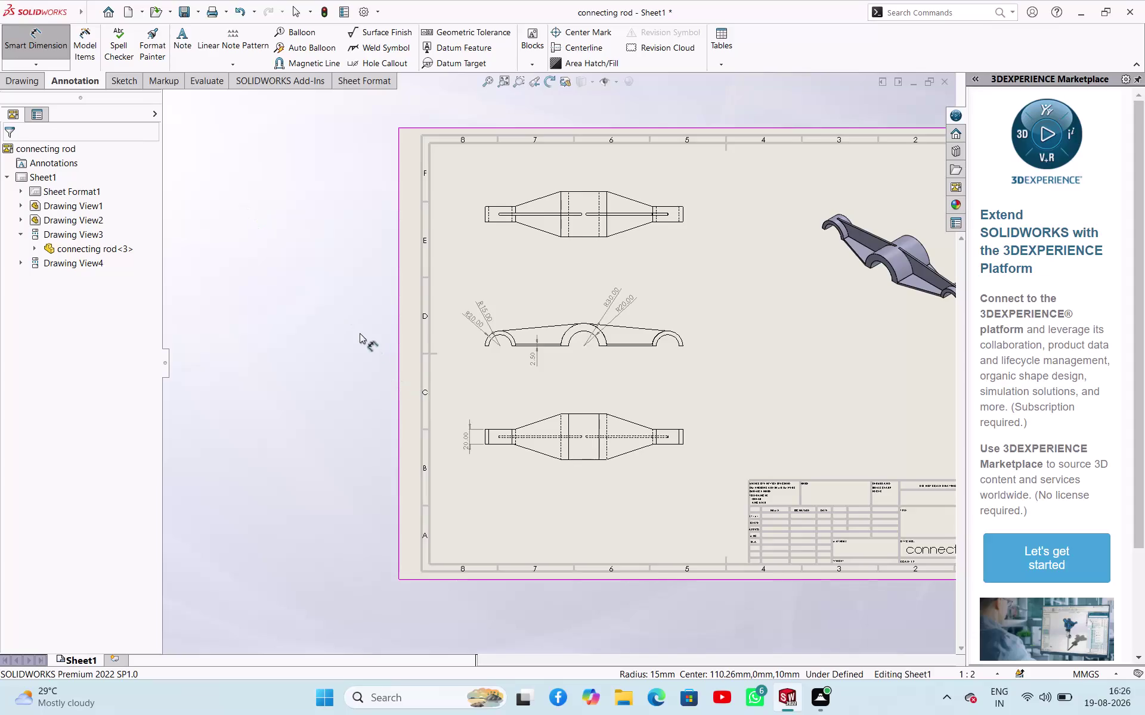
Place the last dimension, exit the dimension tool, and open the File menu.
click(379, 383)
click(316, 315)
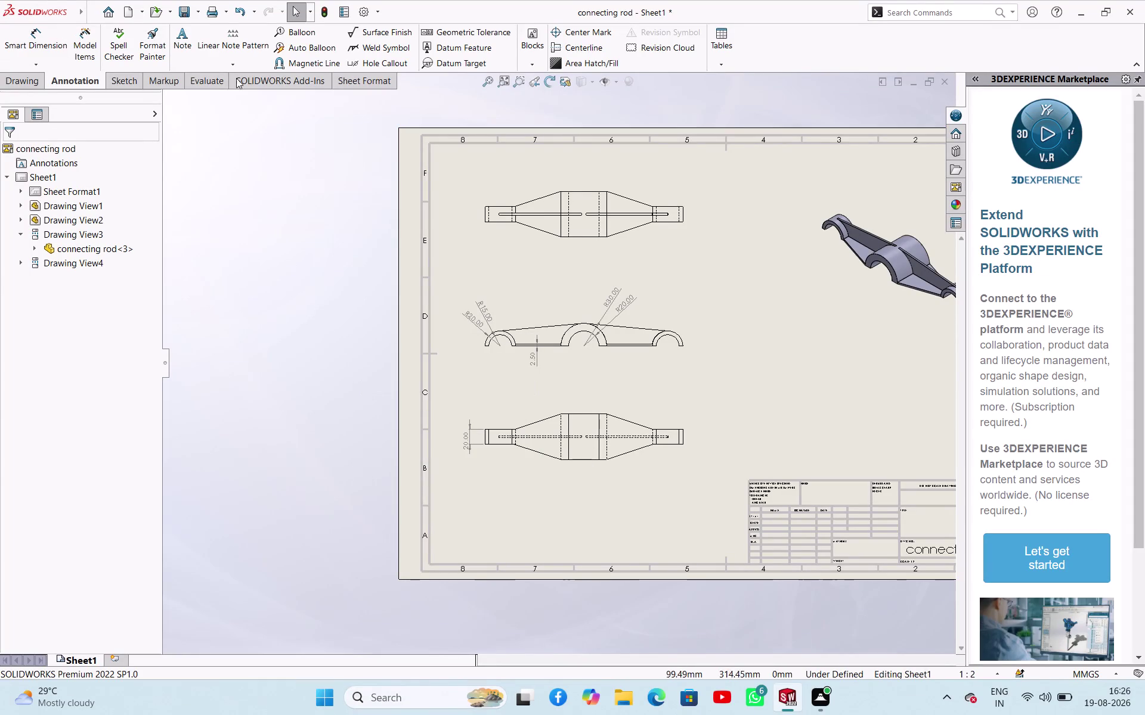
click(201, 12)
Save the drawing as Adobe PDF named 'connecting rod' in the 19-08 folder.
click(204, 41)
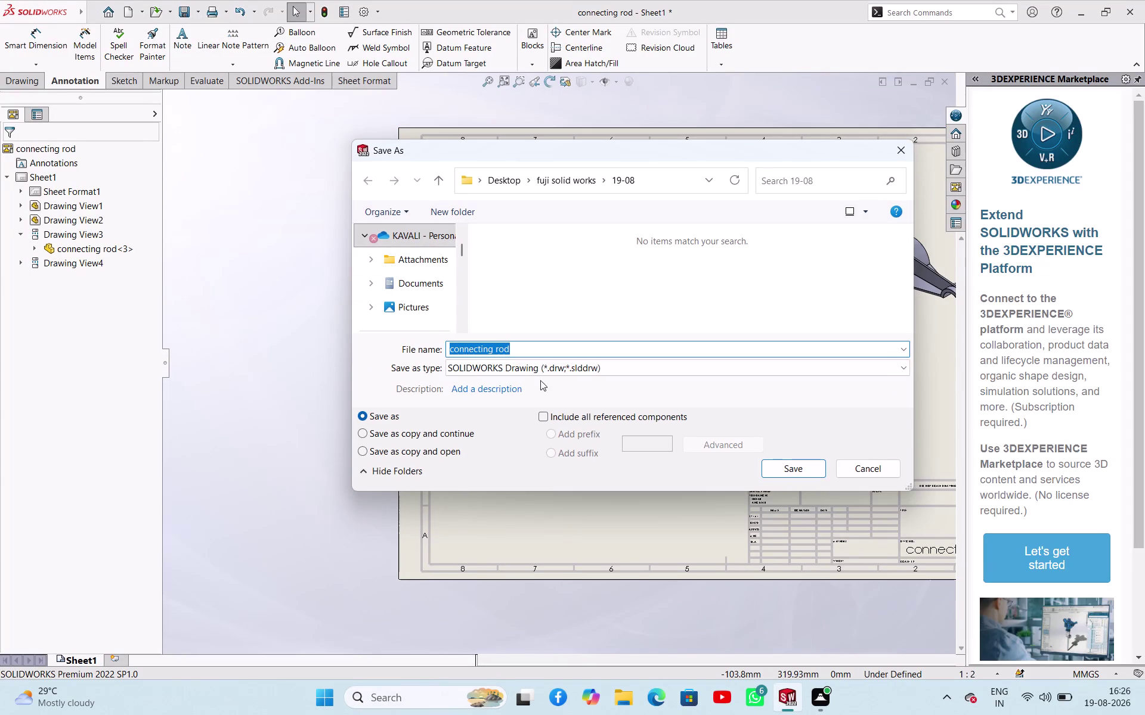
click(578, 368)
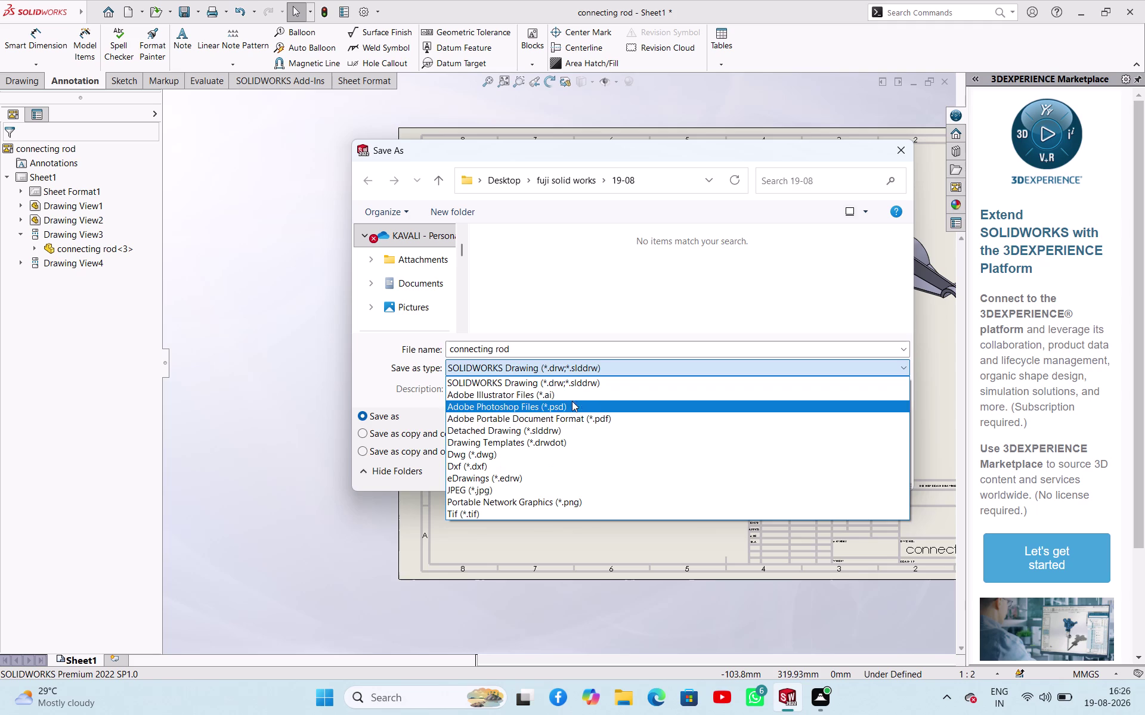
click(571, 415)
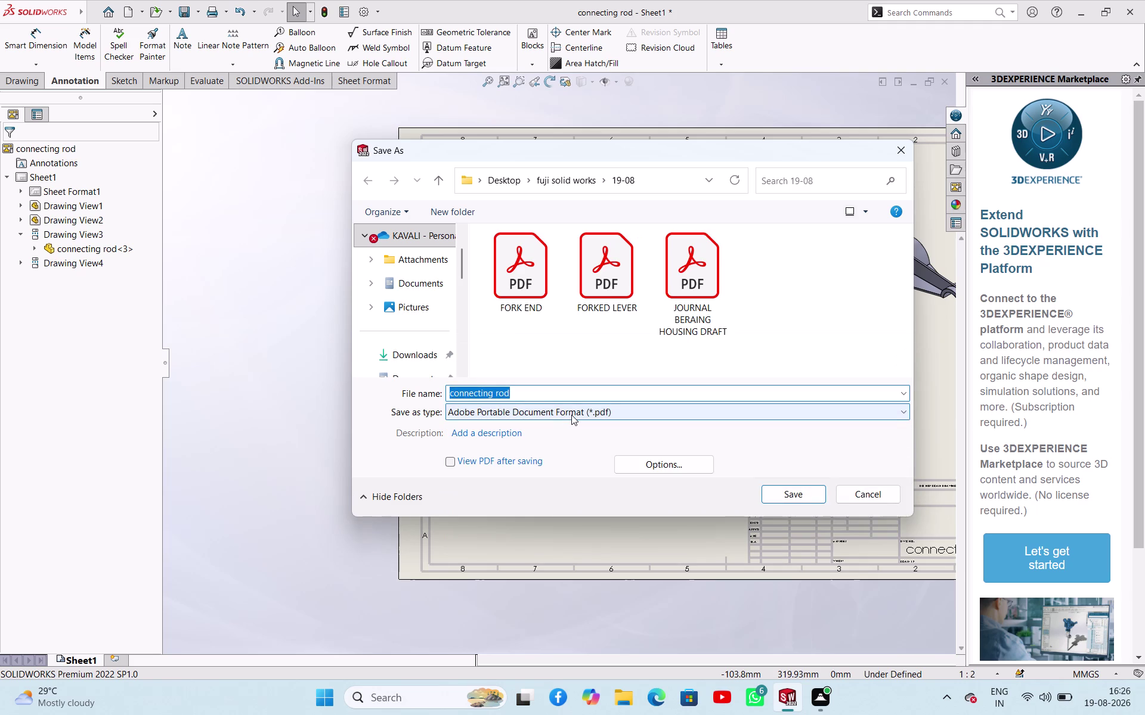
click(769, 489)
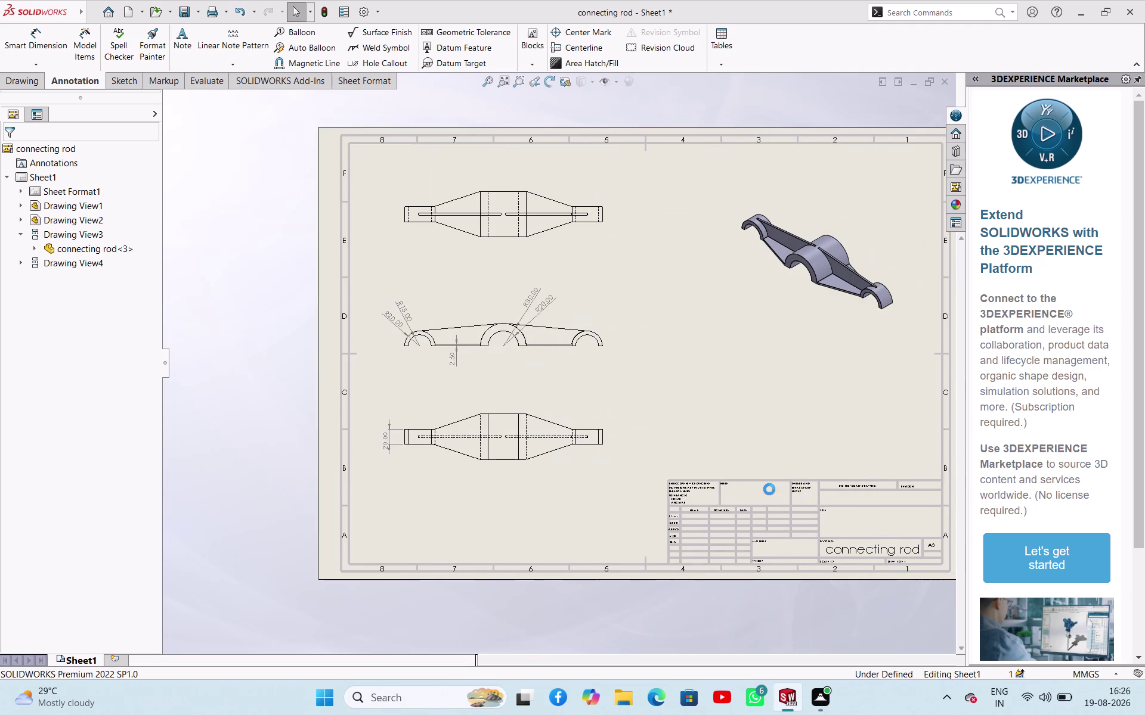
scroll(up, 3)
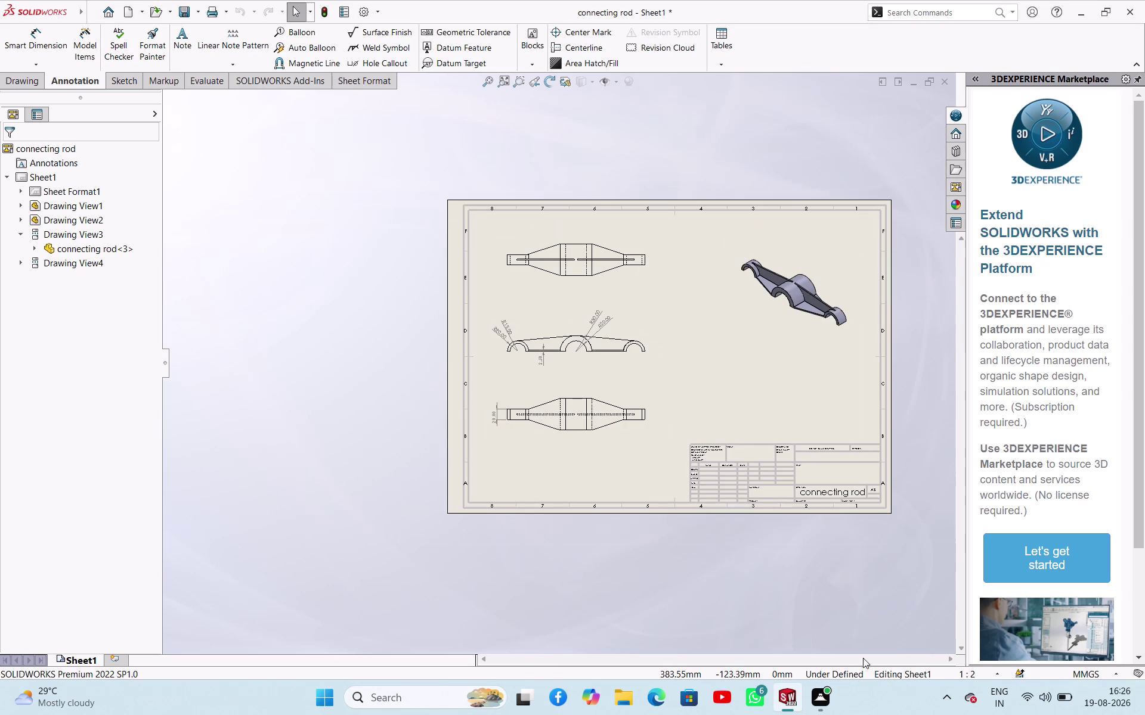